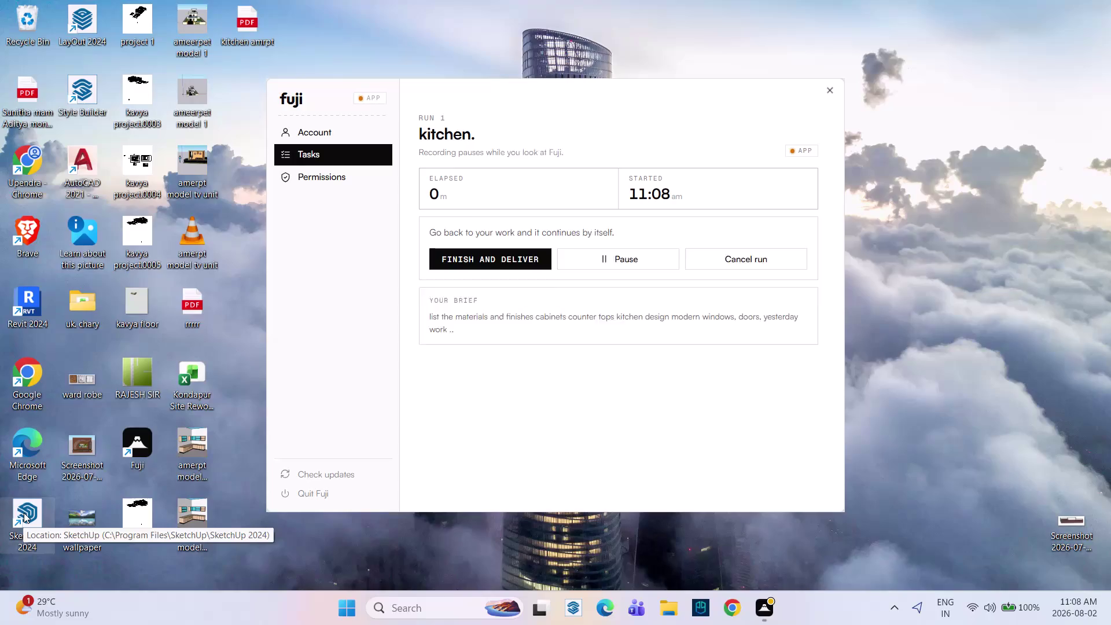
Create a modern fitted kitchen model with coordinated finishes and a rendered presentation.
Launch SketchUp 2024 from its desktop shortcut while the kitchen run records.
double_click(23, 513)
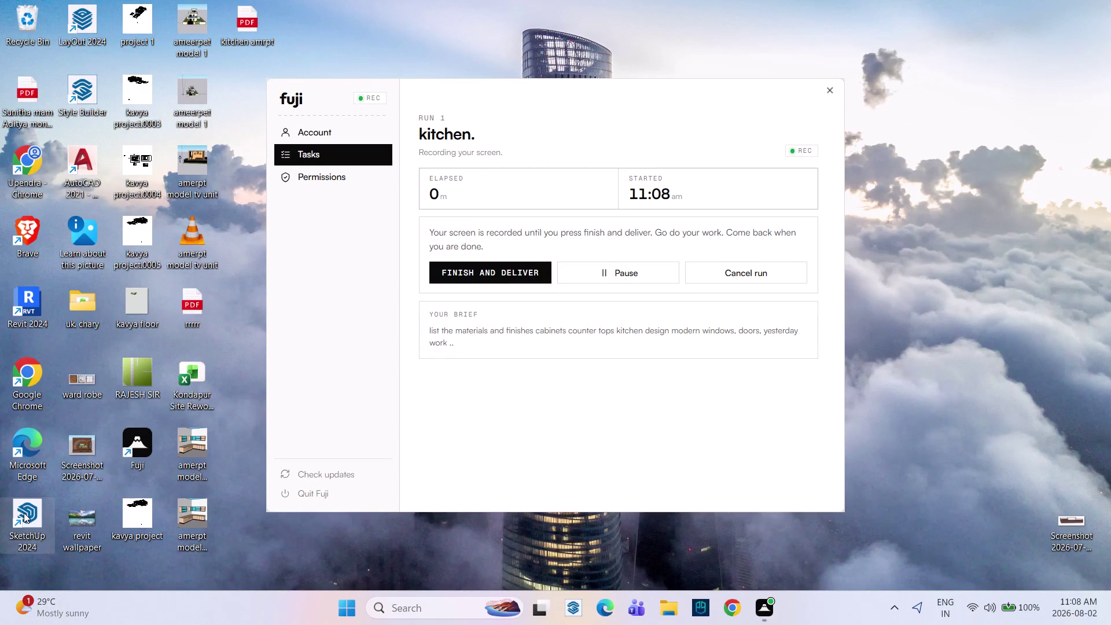